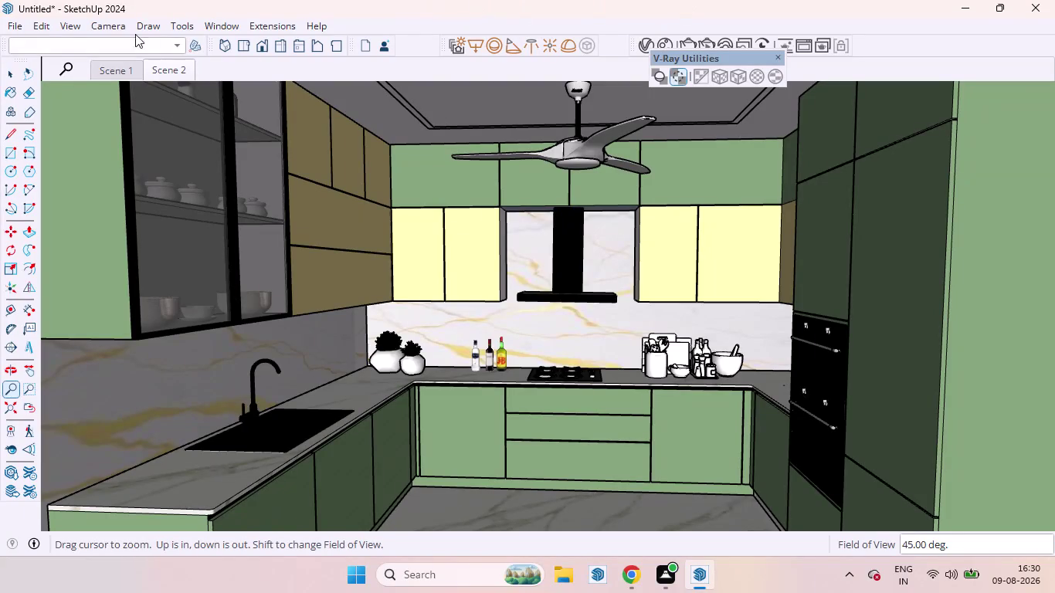
Switch from Zoom to the Select tool and click in the kitchen model.
click(7, 71)
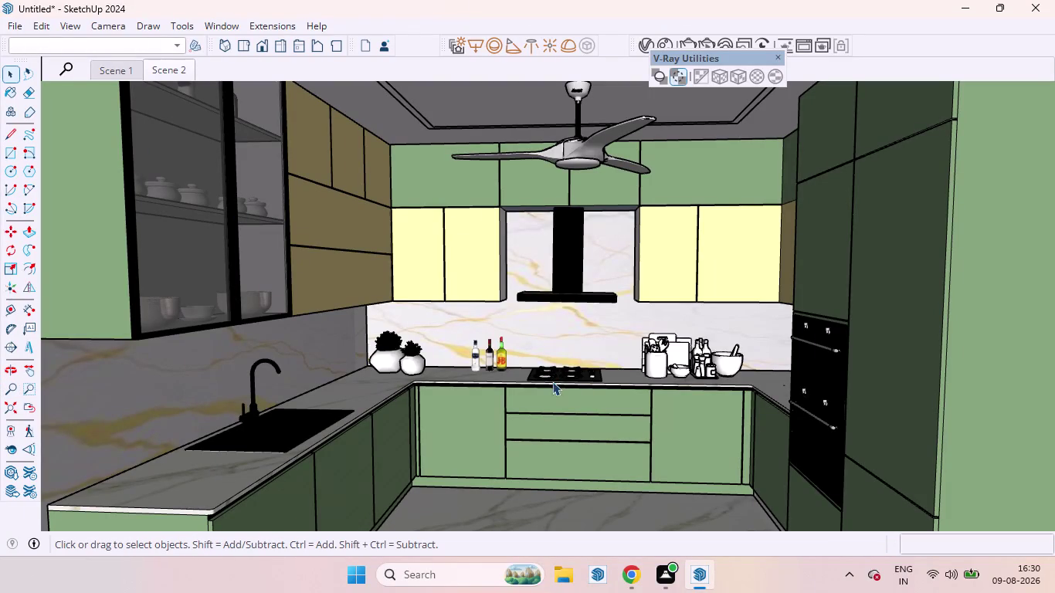
click(566, 573)
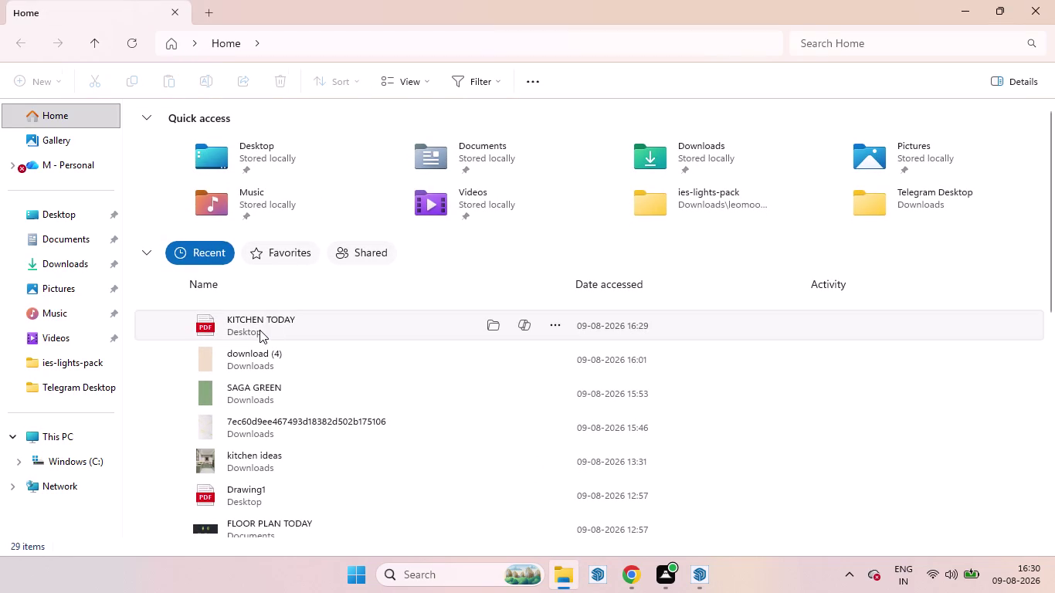
Open the KITCHEN TODAY PDF from File Explorer's Recent list.
double_click(259, 329)
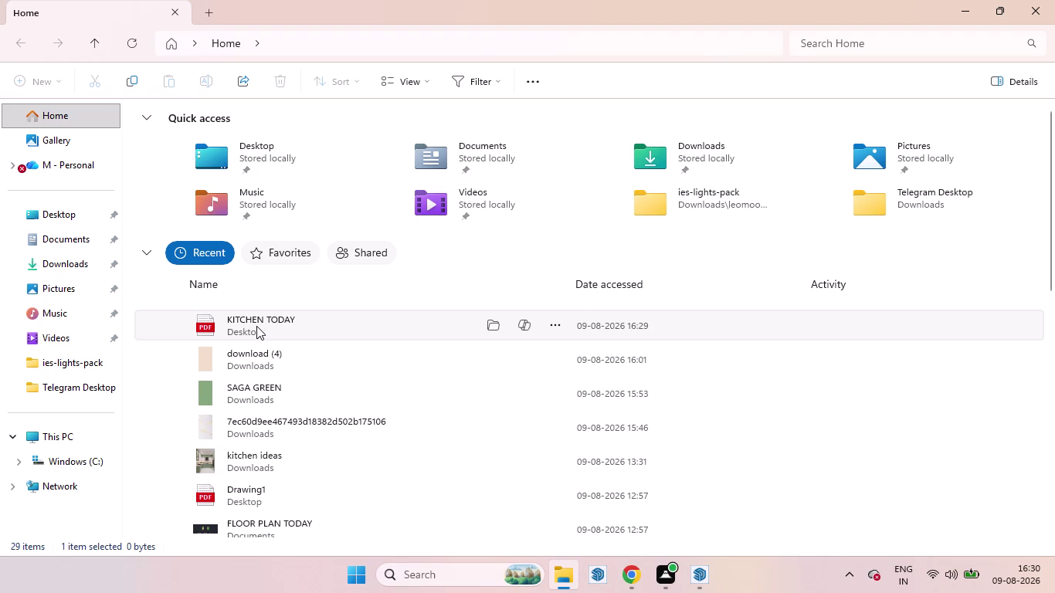